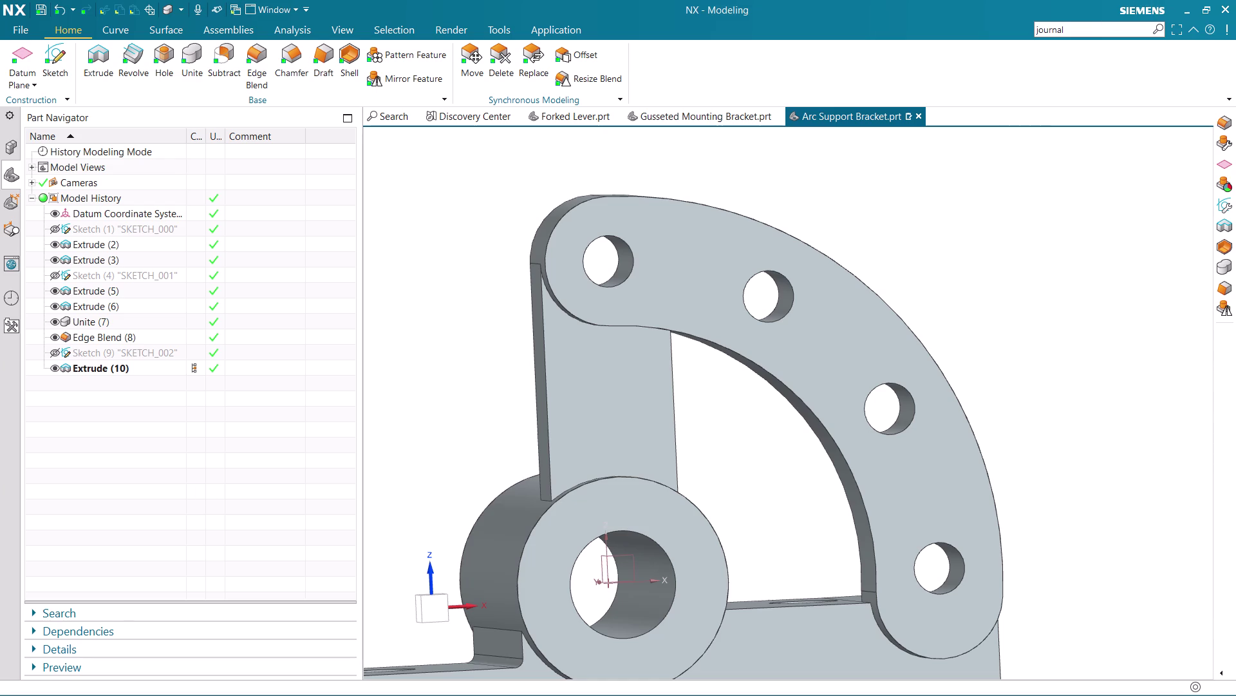
middle_drag(977, 326, 1046, 311)
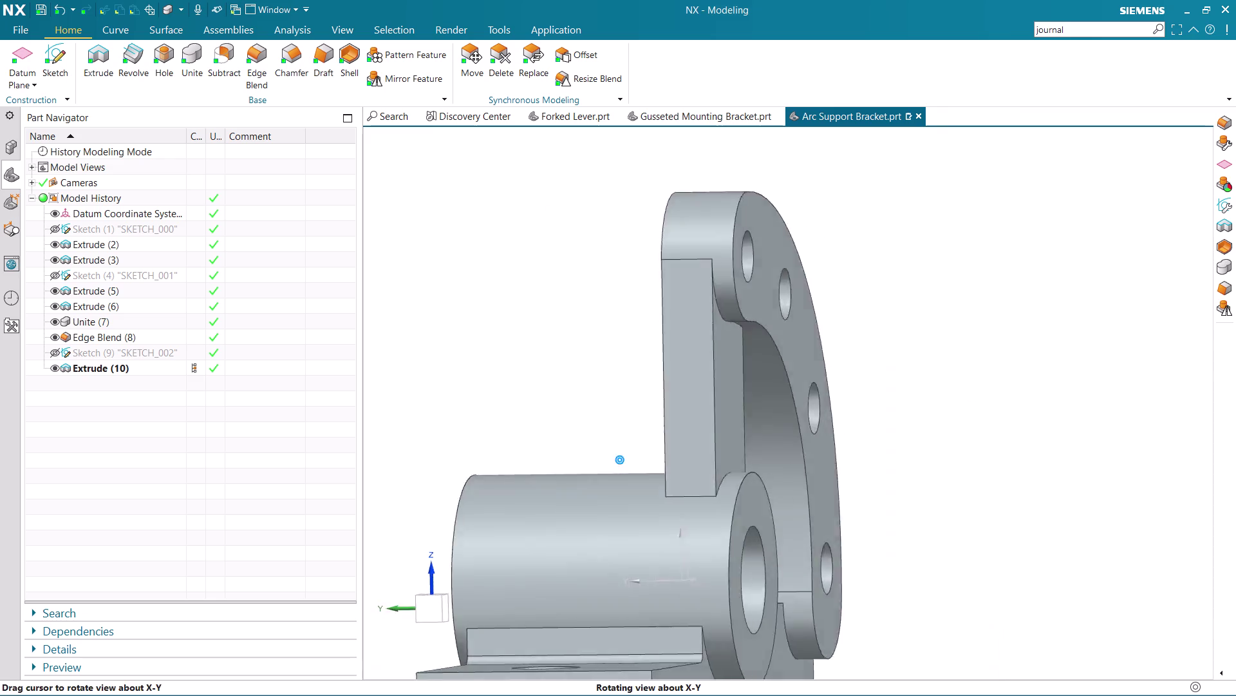
middle_drag(1046, 310, 872, 408)
scroll(down, 3)
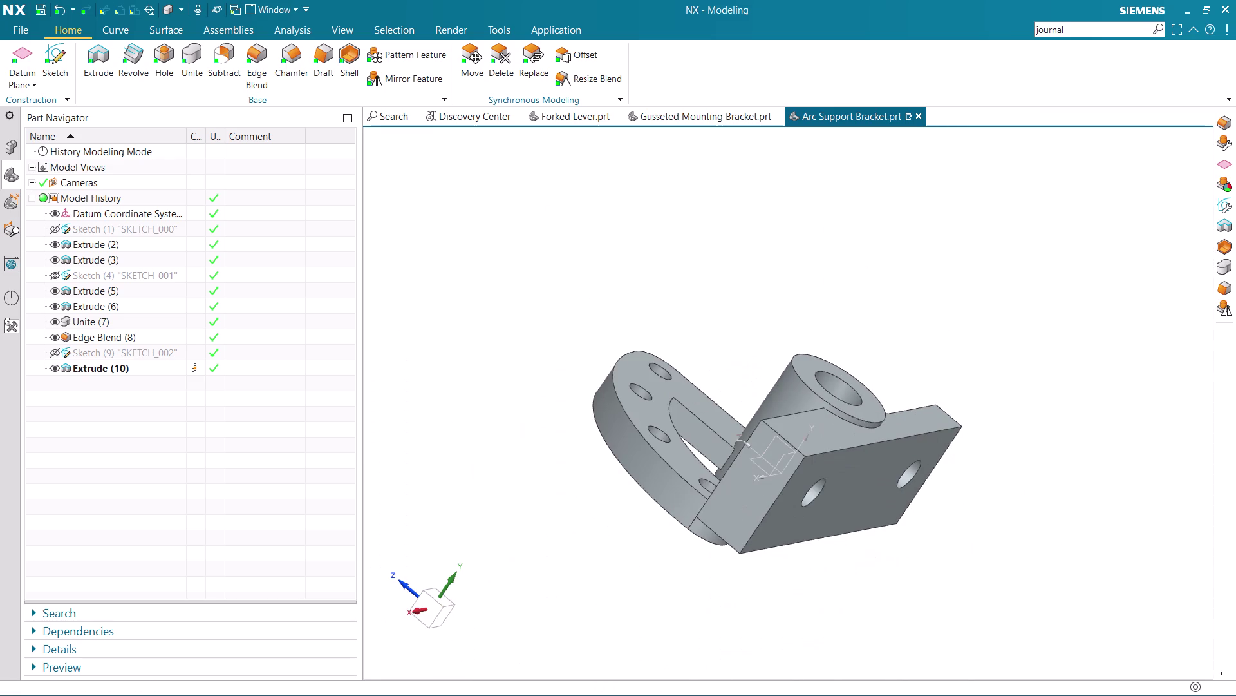
middle_drag(980, 346, 1123, 305)
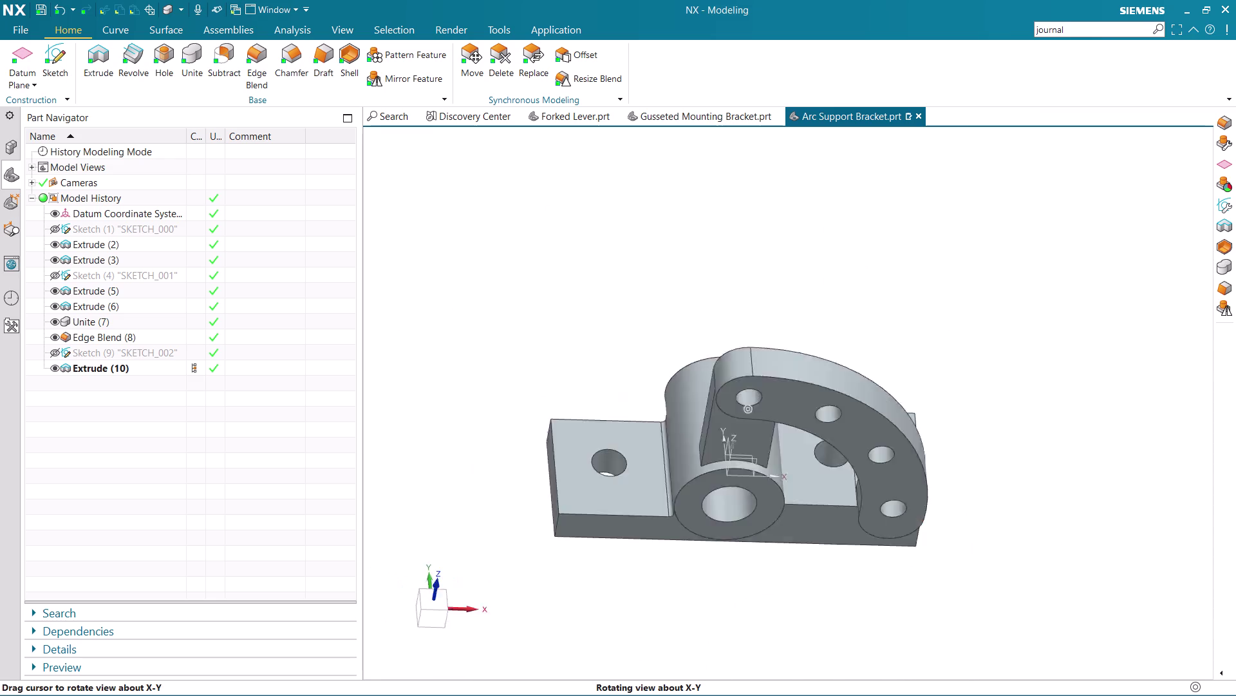
middle_drag(1123, 305, 1139, 263)
middle_drag(1148, 316, 1149, 310)
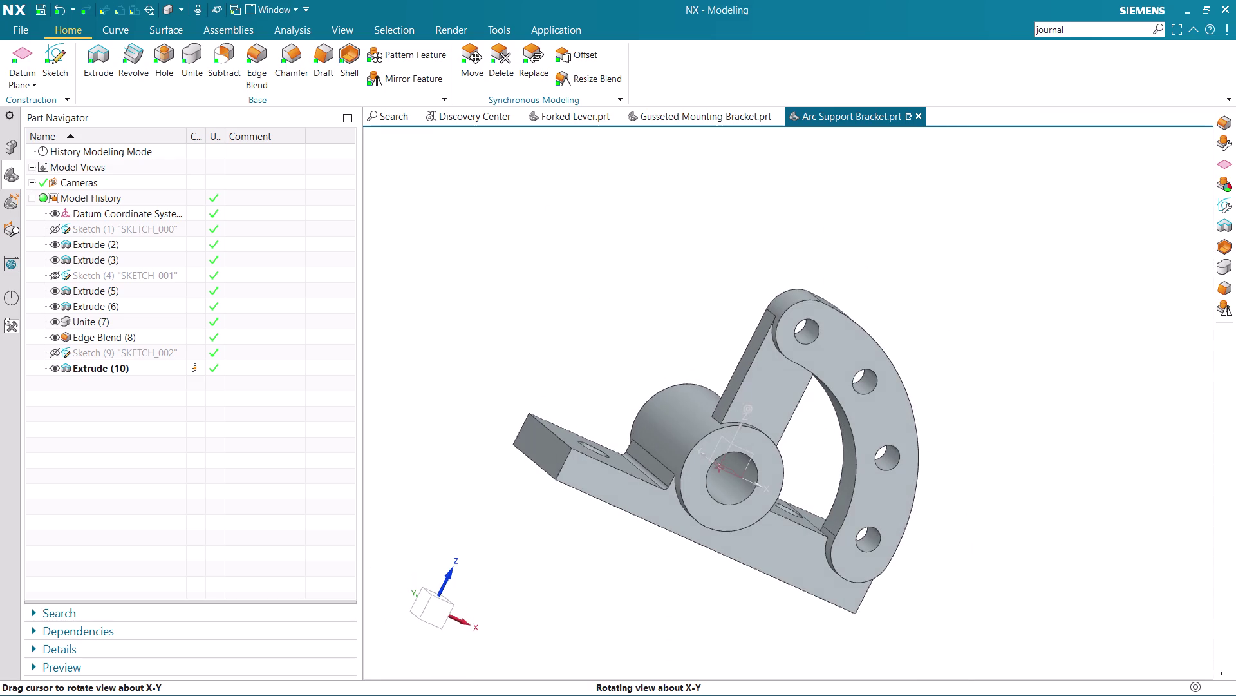
middle_drag(1149, 310, 1112, 299)
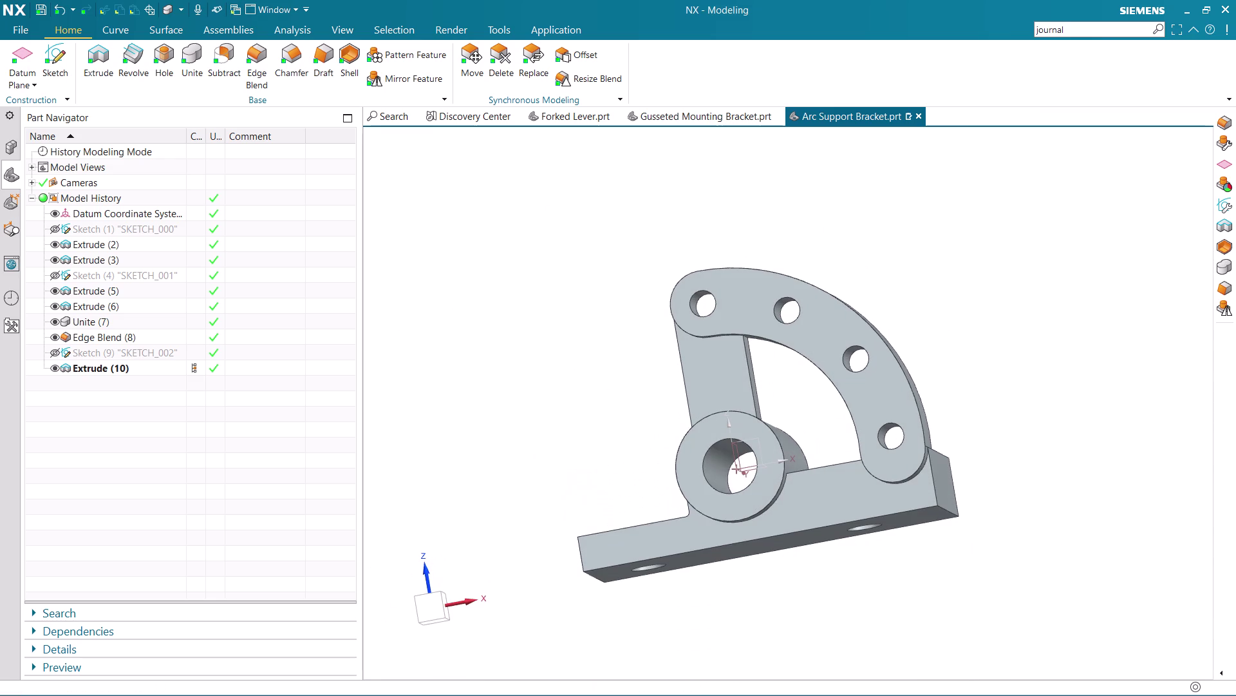